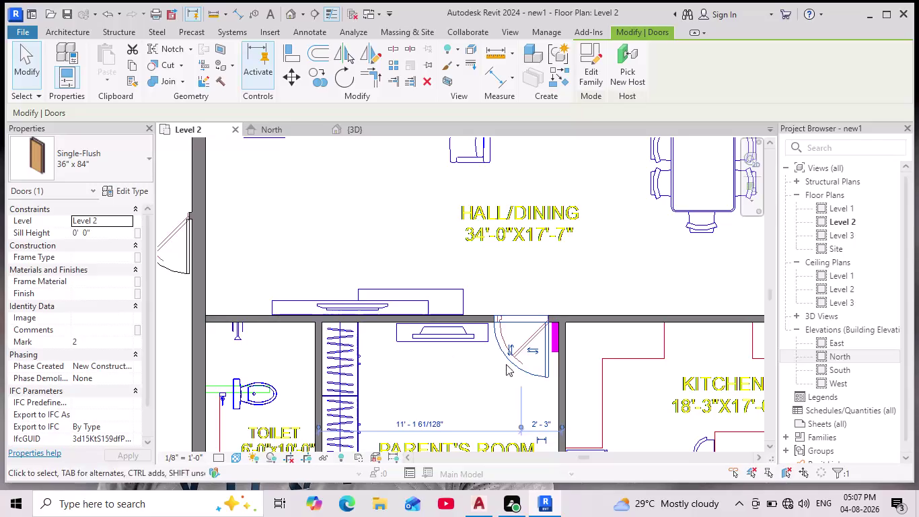
click(525, 370)
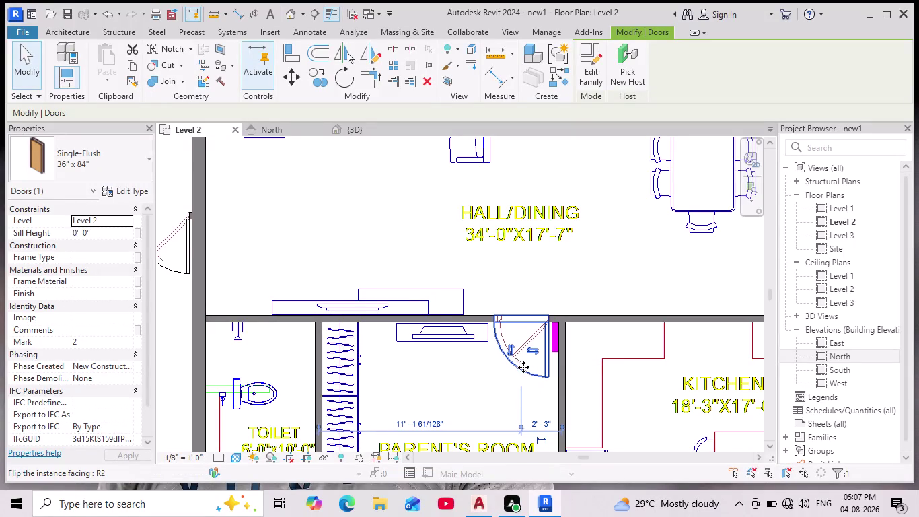
click(526, 371)
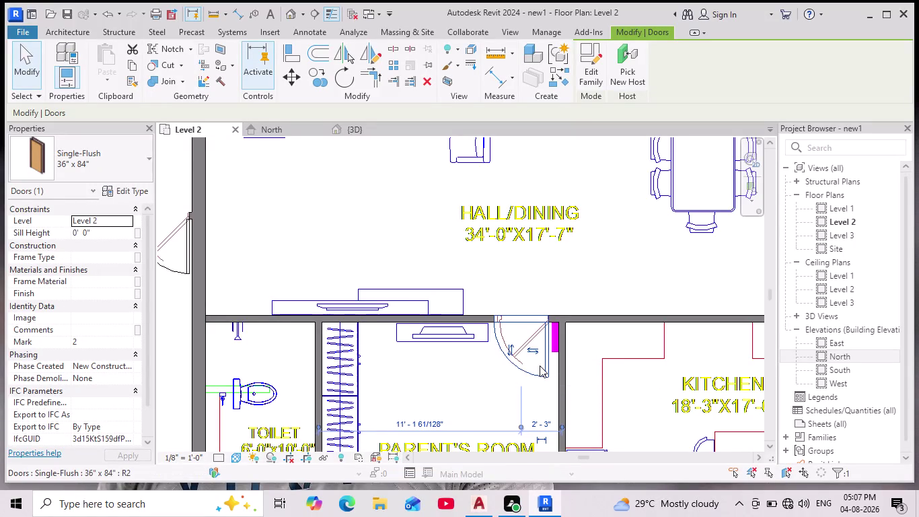
click(540, 372)
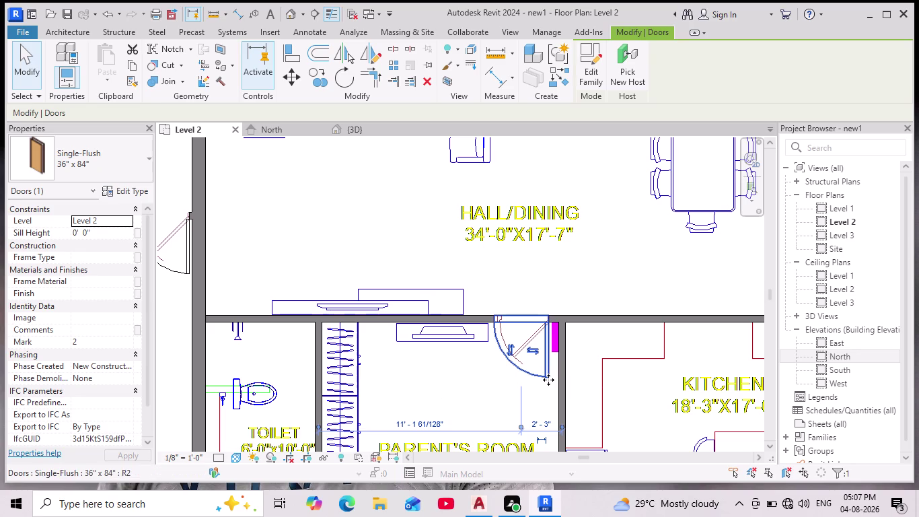
click(550, 372)
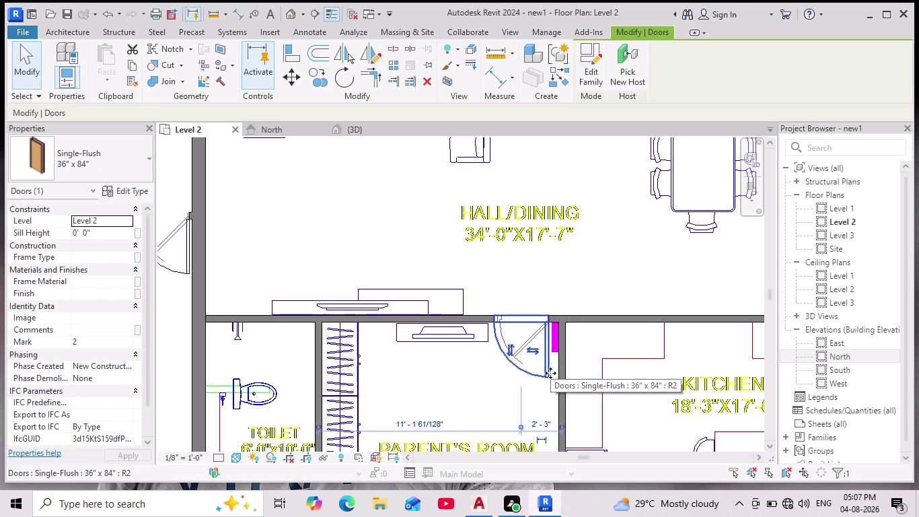
key(Escape)
key(Escape)
key(Escape)
key(Escape)
key(Escape)
key(Escape)
key(Escape)
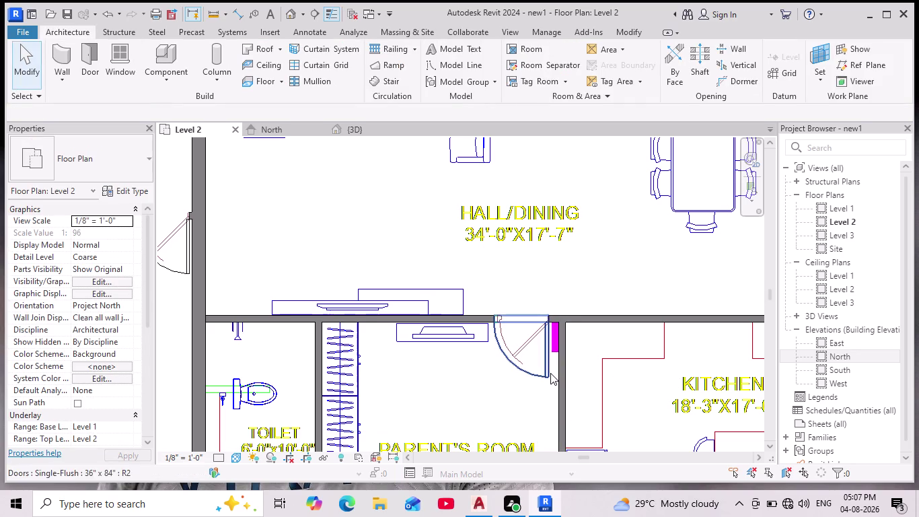
key(Escape)
key(Escape)
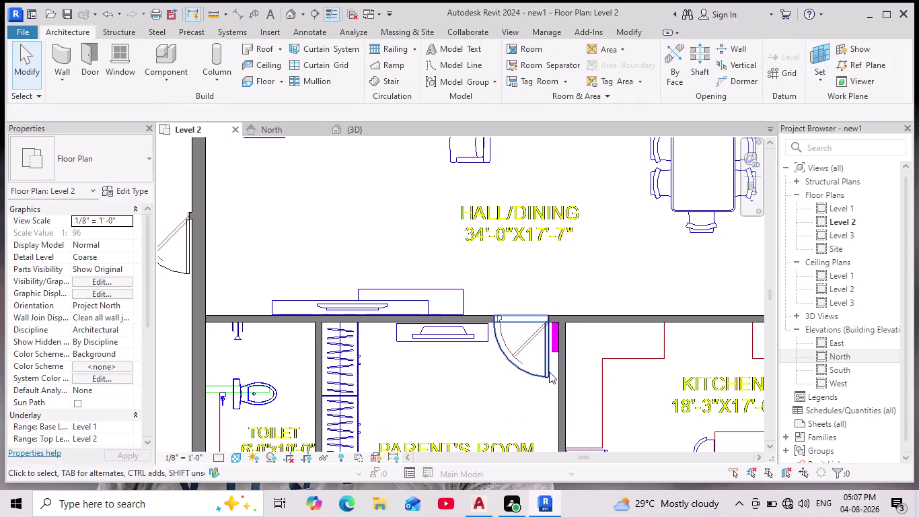
click(549, 371)
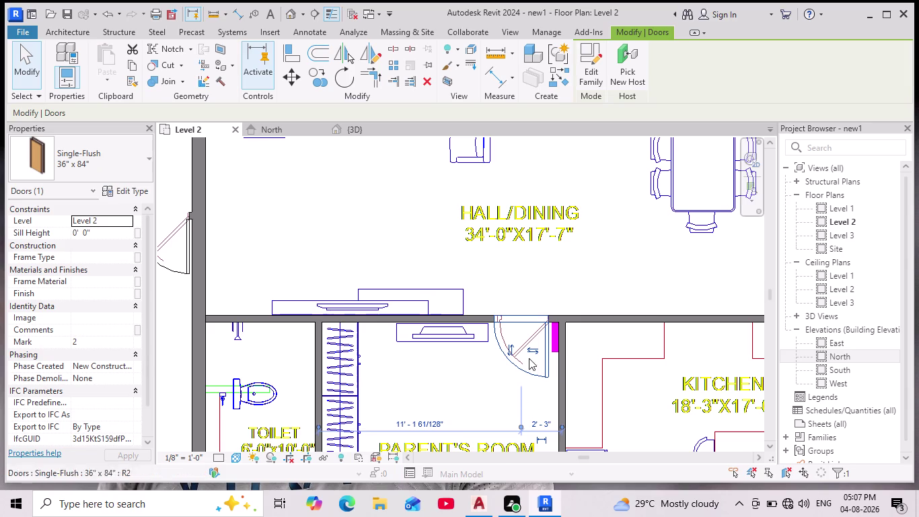